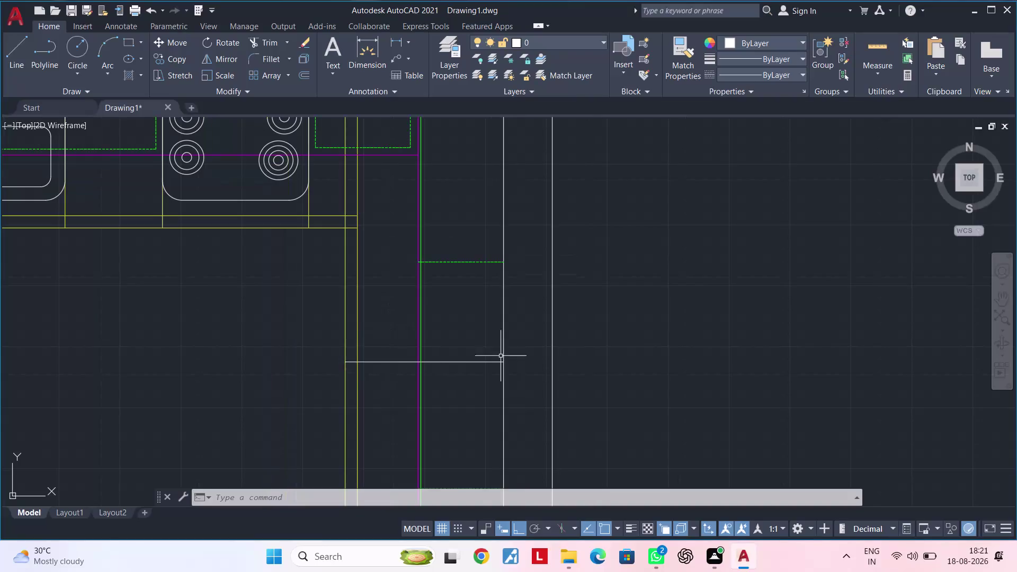
Pan the view over the hob and right cabinet and cancel any active command.
middle_drag(478, 329, 493, 451)
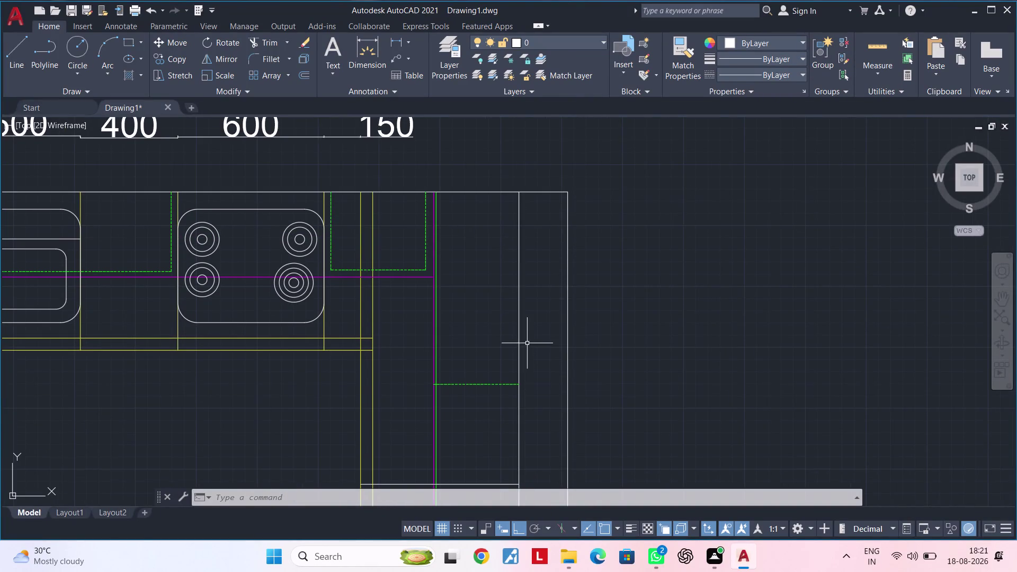
middle_drag(527, 331, 544, 268)
key(Escape)
key(Escape)
middle_drag(498, 265, 489, 281)
key(Escape)
key(Escape)
key(Escape)
key(Escape)
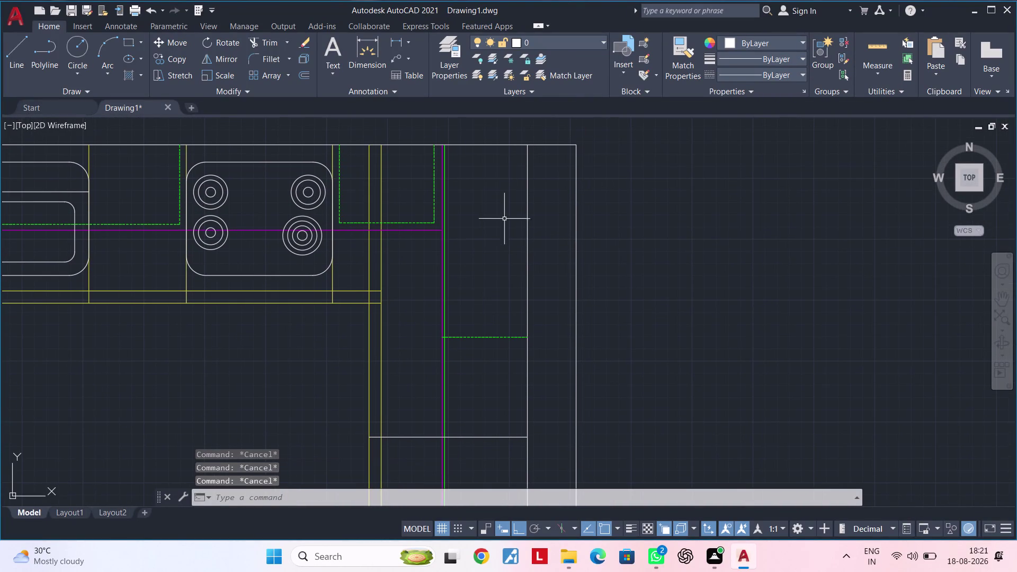
key(Escape)
key(Escape)
Offset the plan's top outer line 730 units downward.
text(o)
text(f 730)
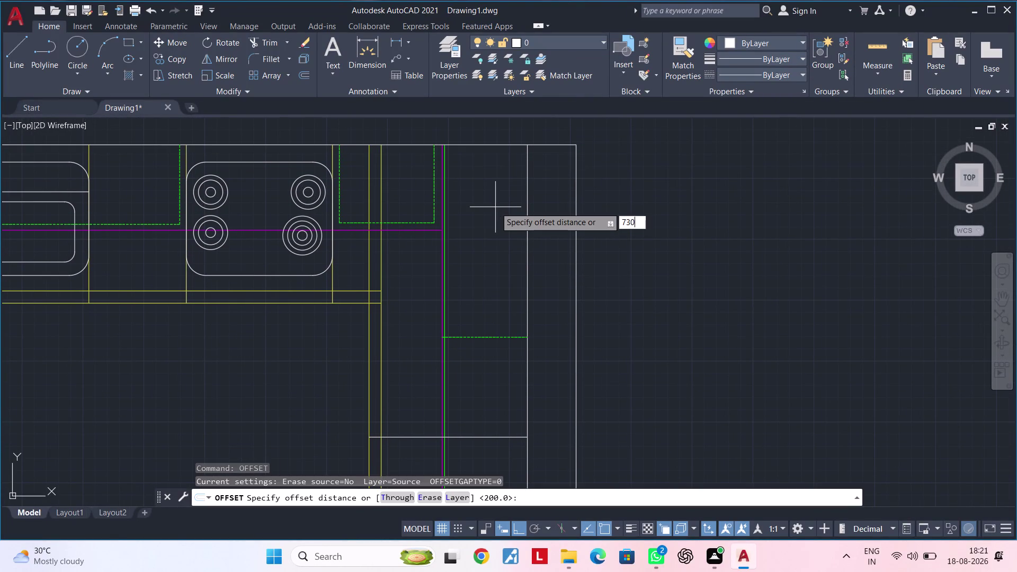
key(Return)
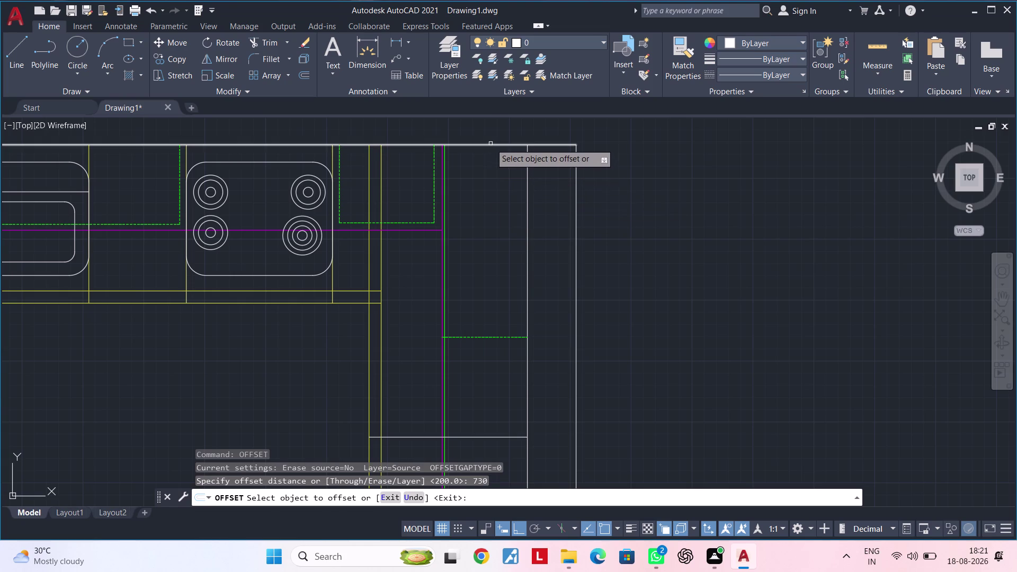
click(490, 143)
click(494, 286)
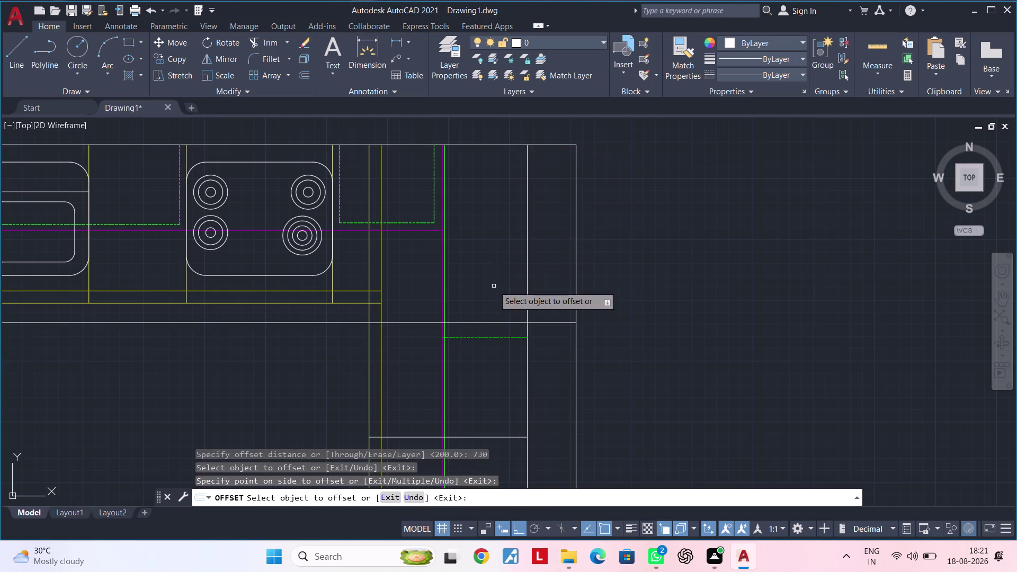
key(Escape)
key(Escape)
text(tr)
key(space)
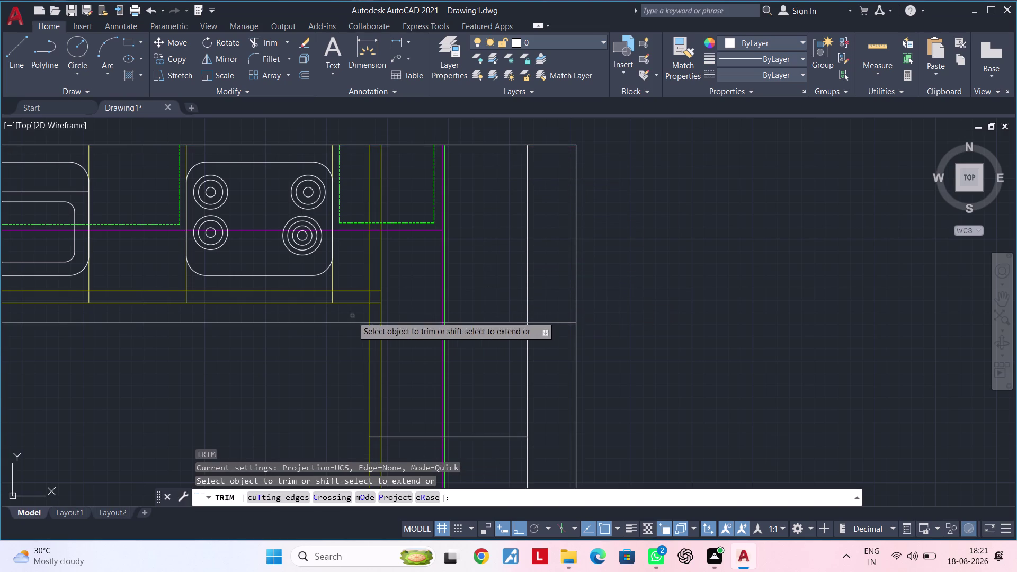
Zoom and pan to frame the new 730 offset line beside the hob.
click(346, 323)
scroll(down, 3)
middle_drag(279, 348, 327, 340)
key(Escape)
key(Escape)
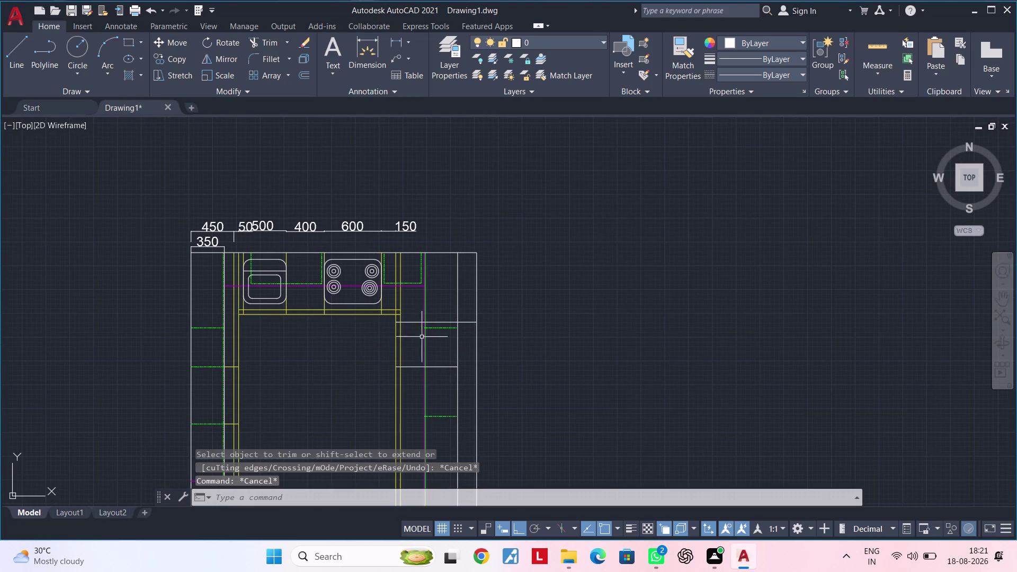
scroll(up, 3)
middle_drag(411, 334, 461, 376)
scroll(up, 3)
scroll(down, 3)
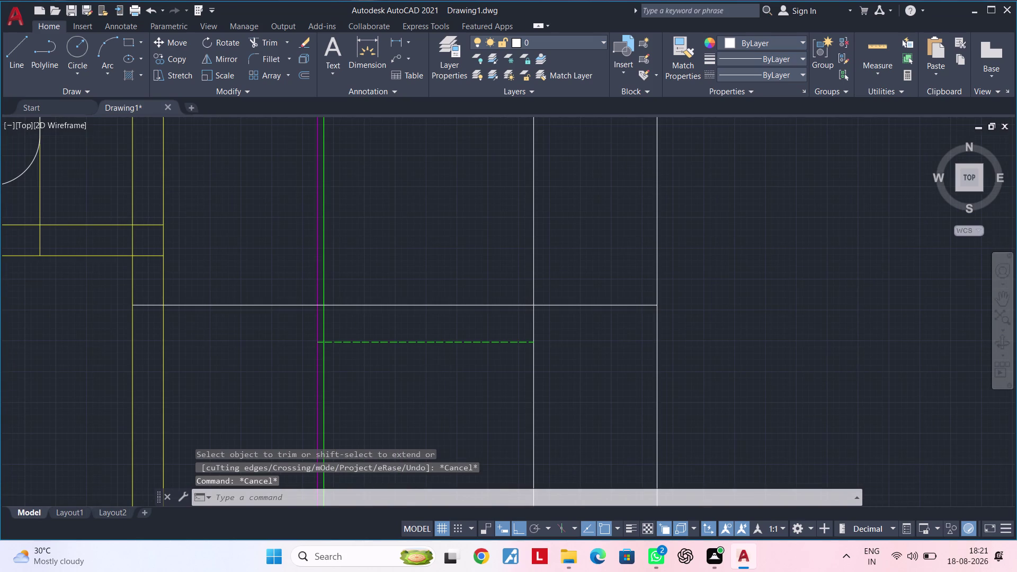
middle_drag(443, 360, 470, 361)
key(Escape)
key(Escape)
key(Escape)
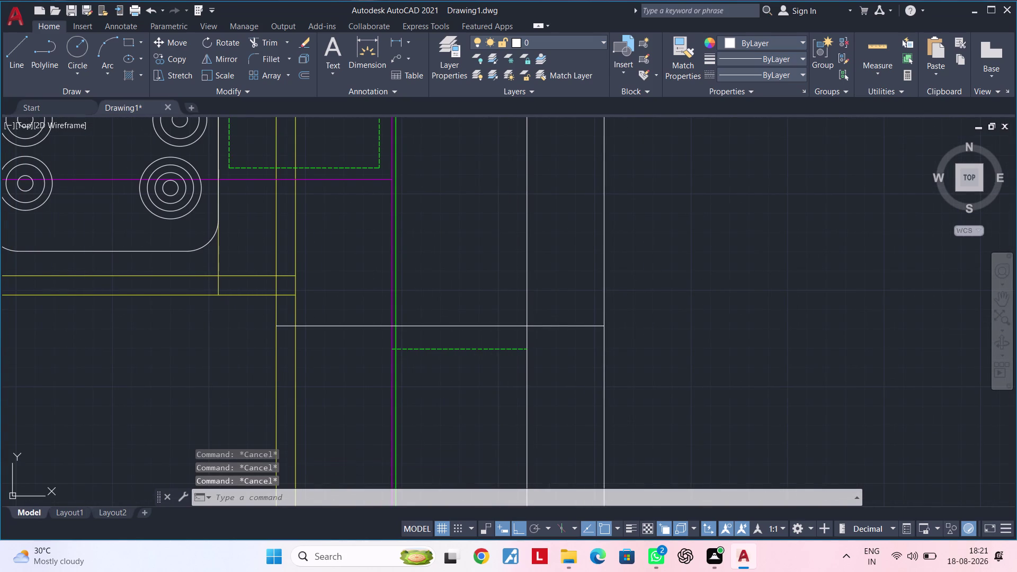
key(Escape)
Trim the new line's portion left of the green vertical line.
text(tr)
key(space)
scroll(up, 3)
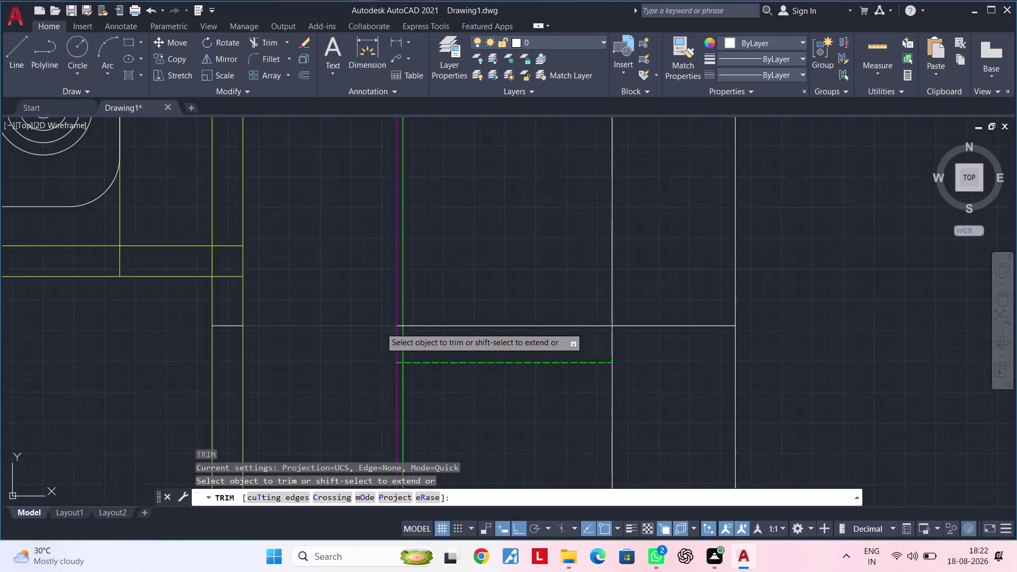
scroll(up, 3)
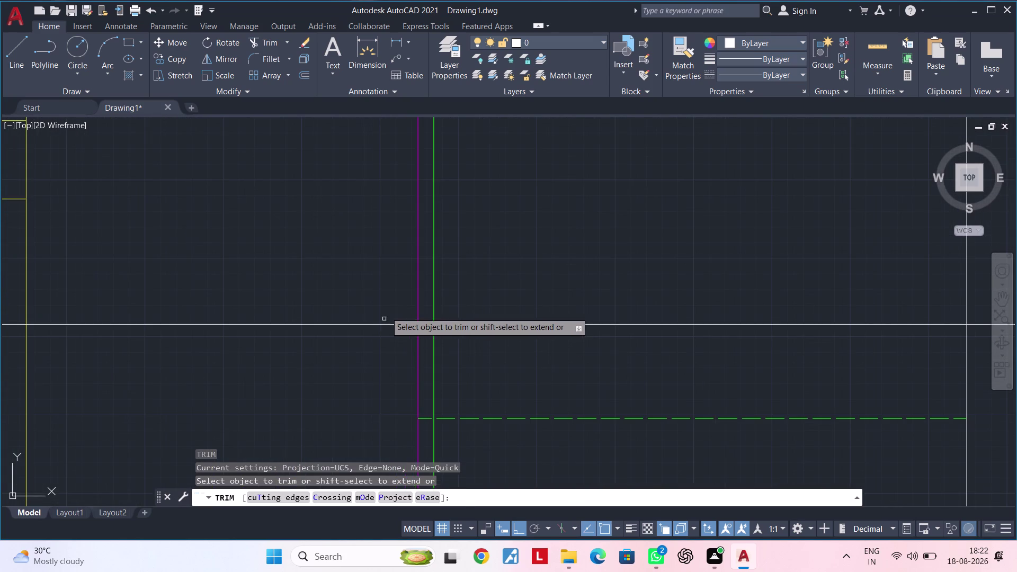
click(393, 274)
double_click(380, 353)
scroll(down, 3)
middle_drag(373, 344, 356, 303)
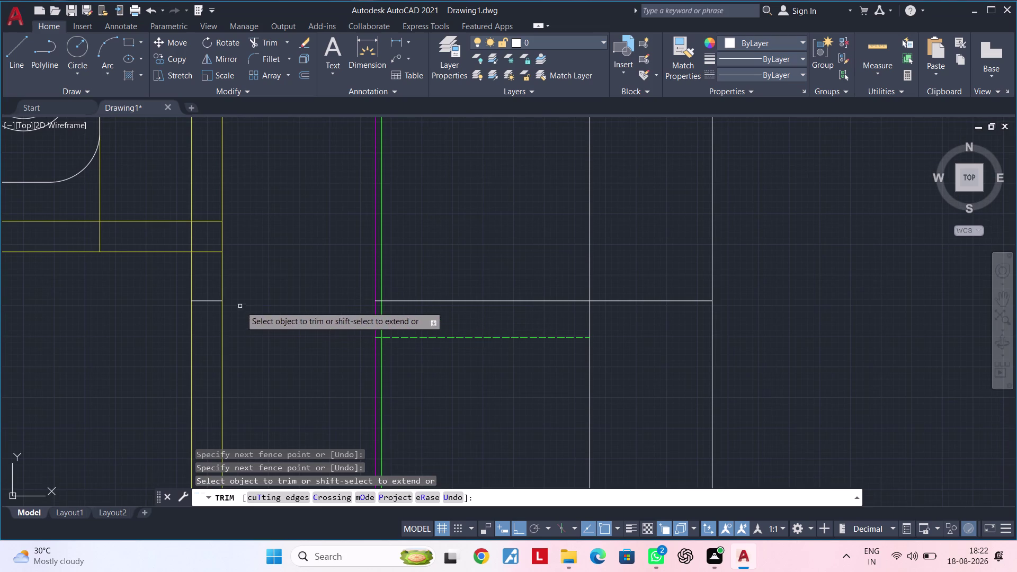
Erase the leftover short stub of the trimmed line.
key(Escape)
click(215, 300)
key(Delete)
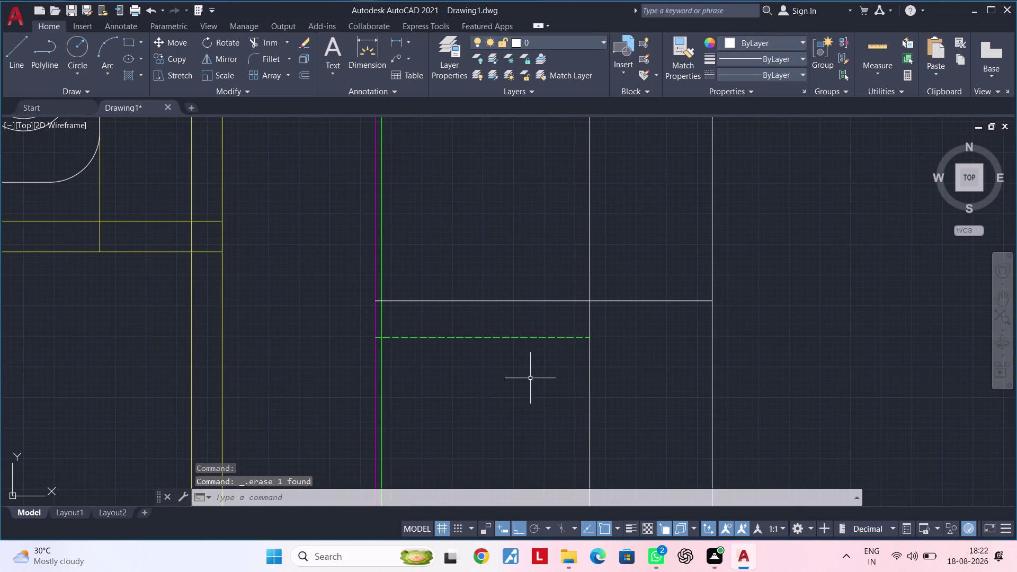
middle_drag(530, 378, 440, 381)
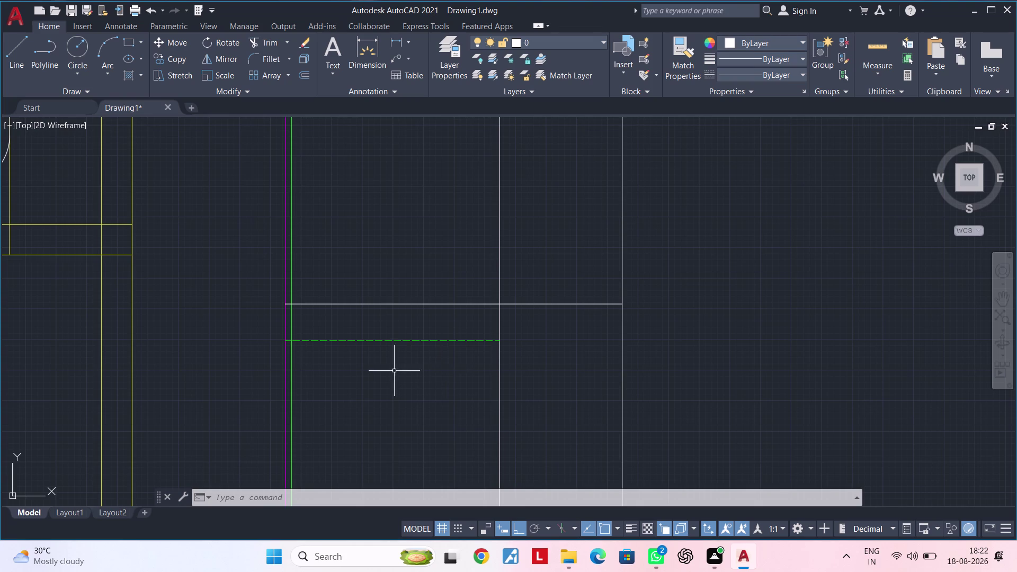
Delete the dashed green offset segment in the right cabinet and clear the selection.
middle_drag(394, 371, 436, 403)
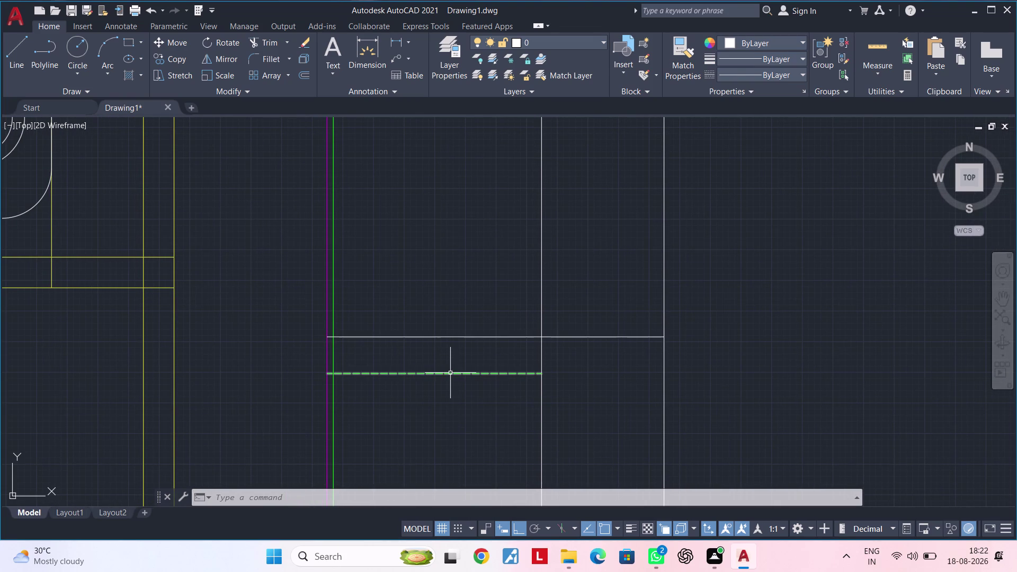
click(450, 372)
key(Delete)
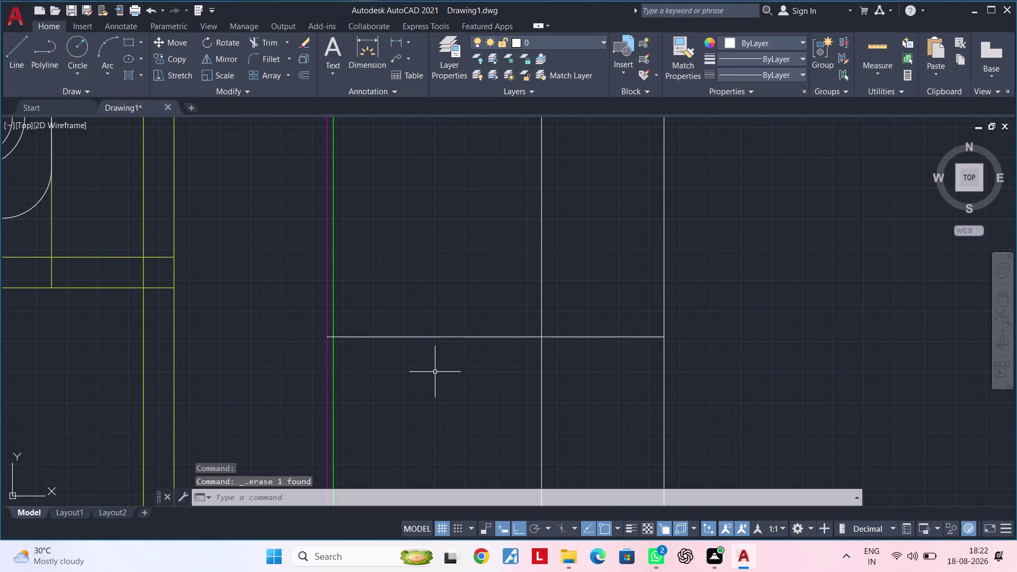
middle_drag(443, 372, 470, 373)
key(Escape)
key(Escape)
key(Escape)
key(Escape)
key(Escape)
key(Escape)
key(Escape)
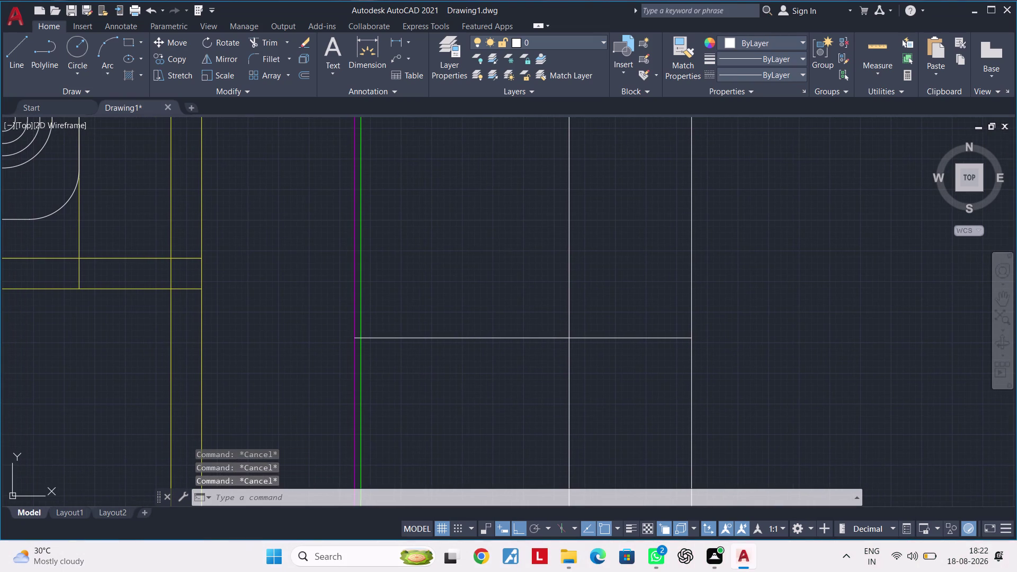